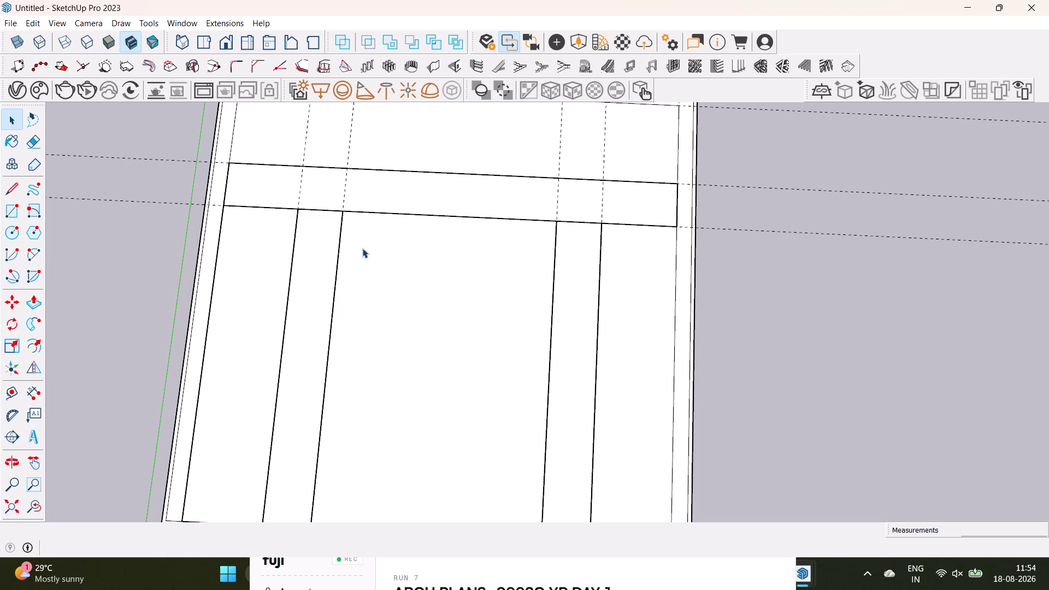
Pan and orbit the view to bring the floor plan's top wall into a straight view.
scroll(down, 3)
middle_drag(411, 209, 472, 323)
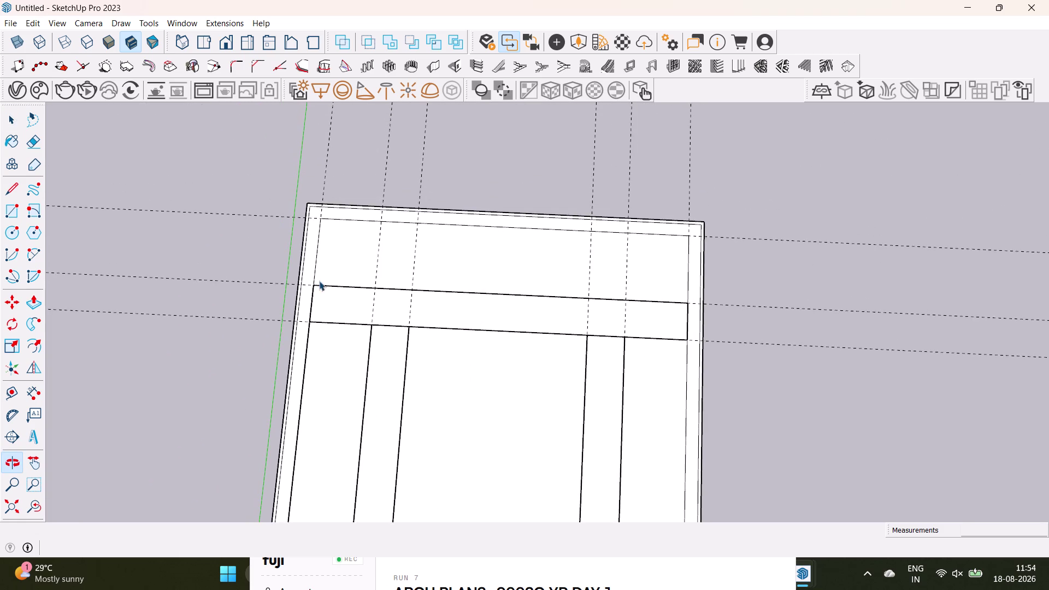
scroll(up, 3)
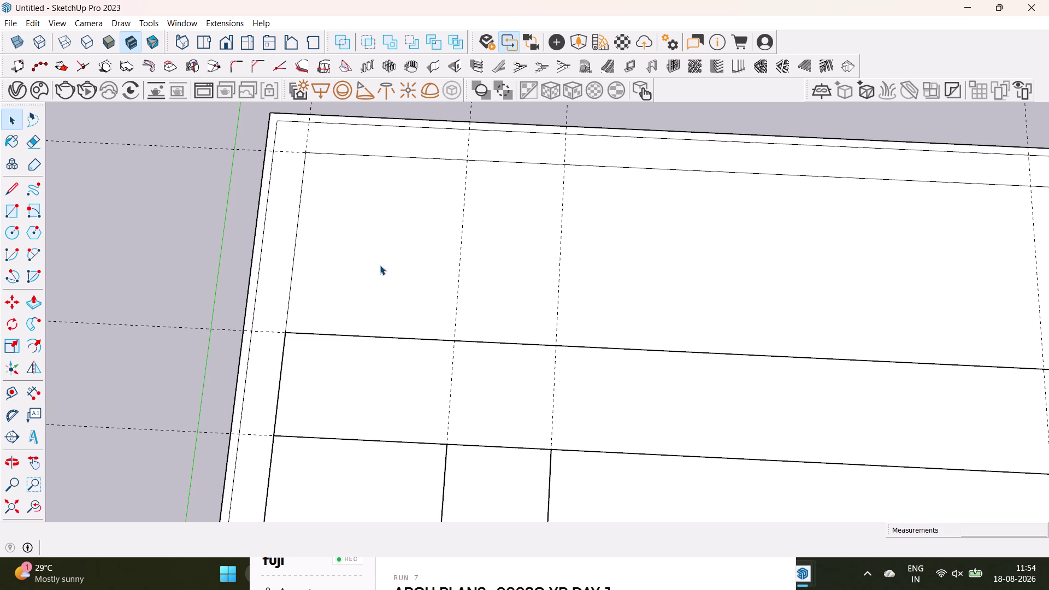
scroll(down, 3)
middle_drag(458, 290, 375, 203)
middle_drag(454, 251, 559, 257)
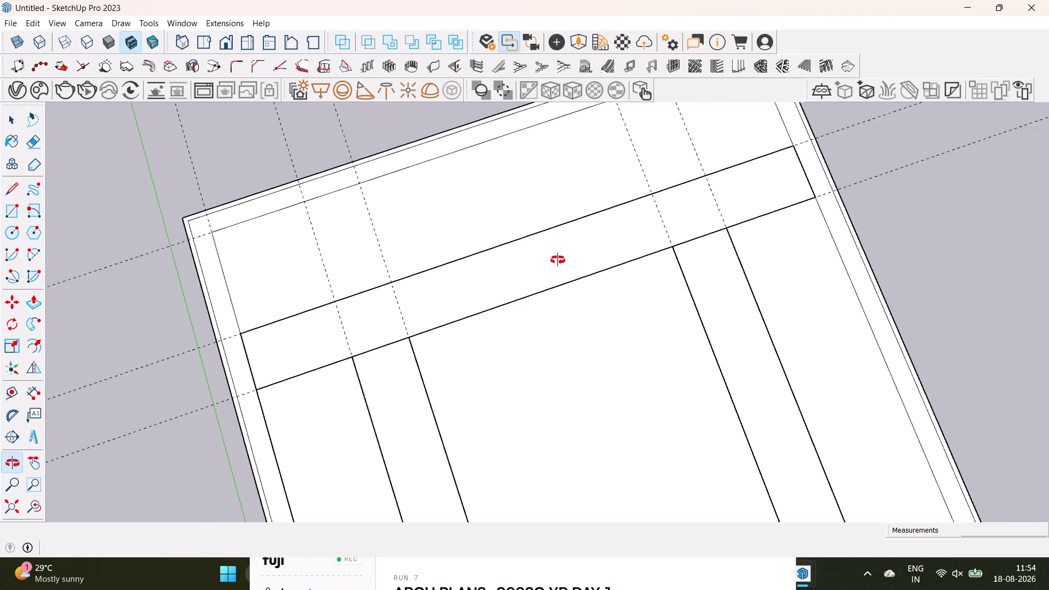
middle_drag(558, 257, 416, 143)
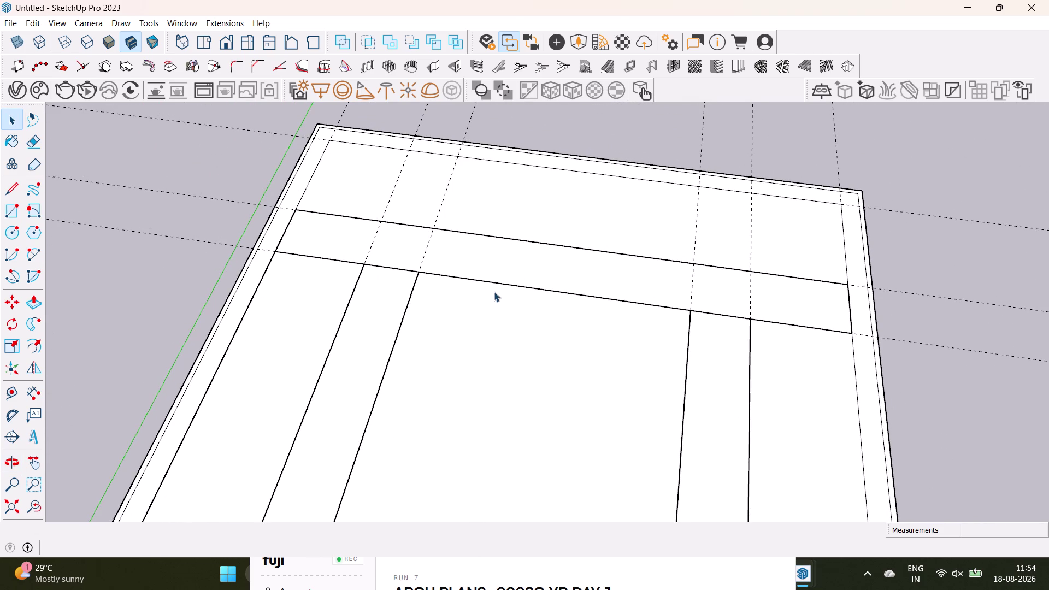
scroll(down, 3)
middle_drag(501, 322, 537, 422)
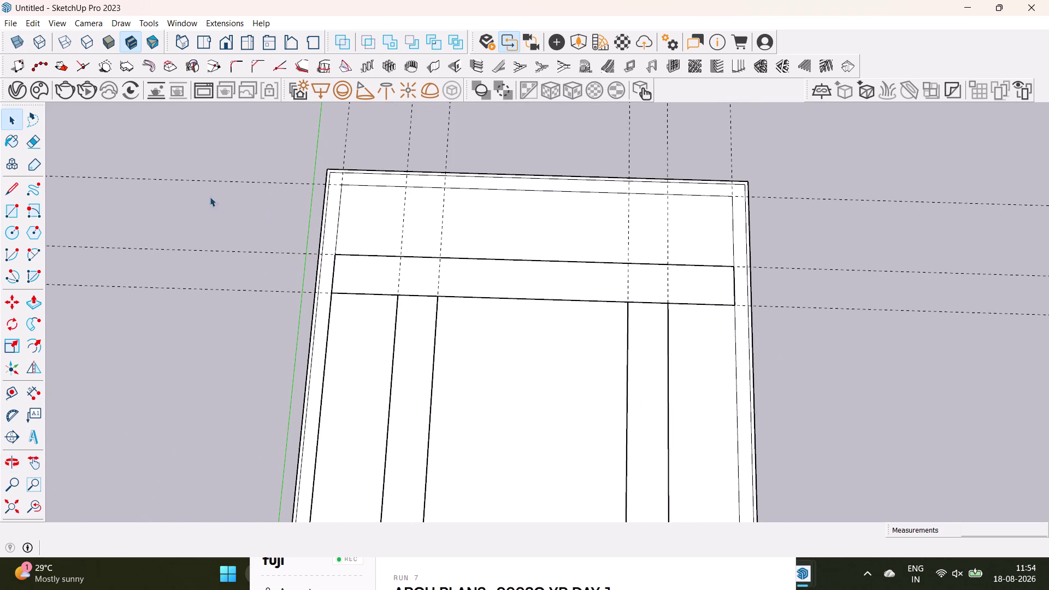
Measure 15' with the Tape Measure from the inner left wall along the top wall.
click(11, 390)
drag(334, 232, 351, 231)
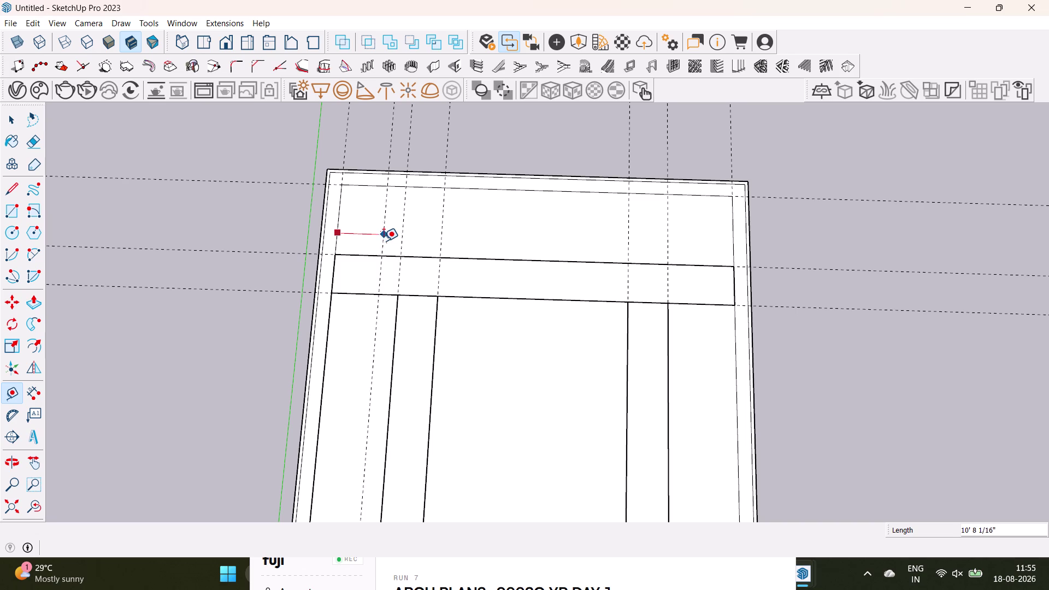
key(space)
click(9, 394)
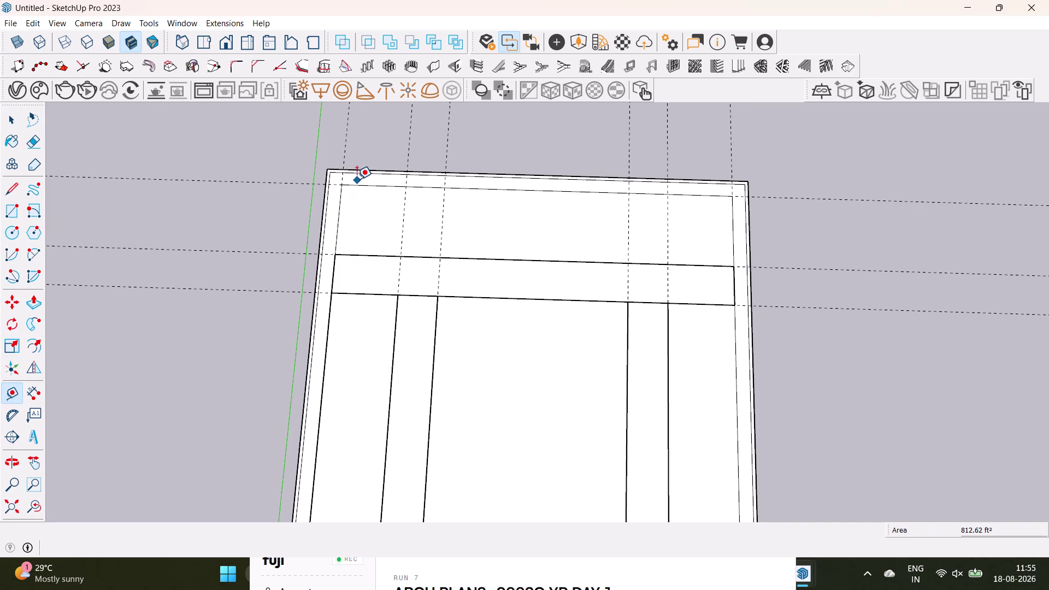
click(362, 186)
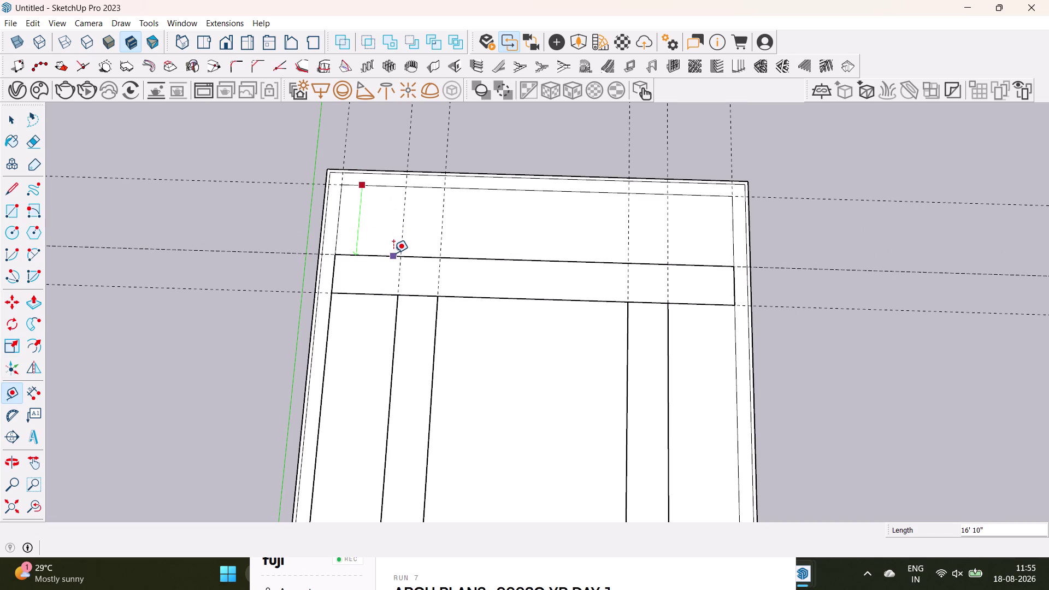
key(space)
drag(6, 390, 15, 385)
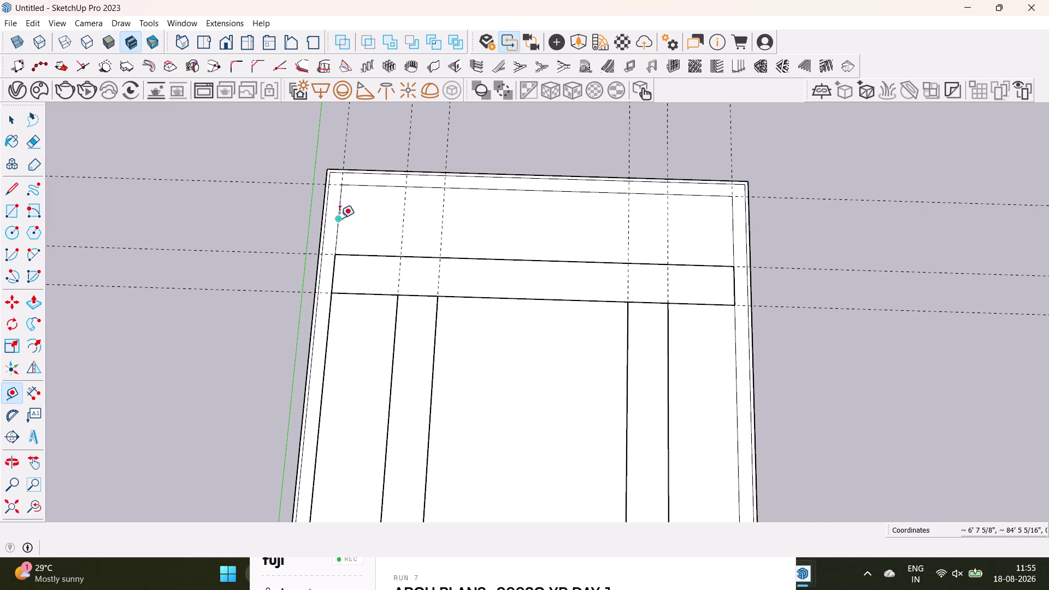
click(337, 217)
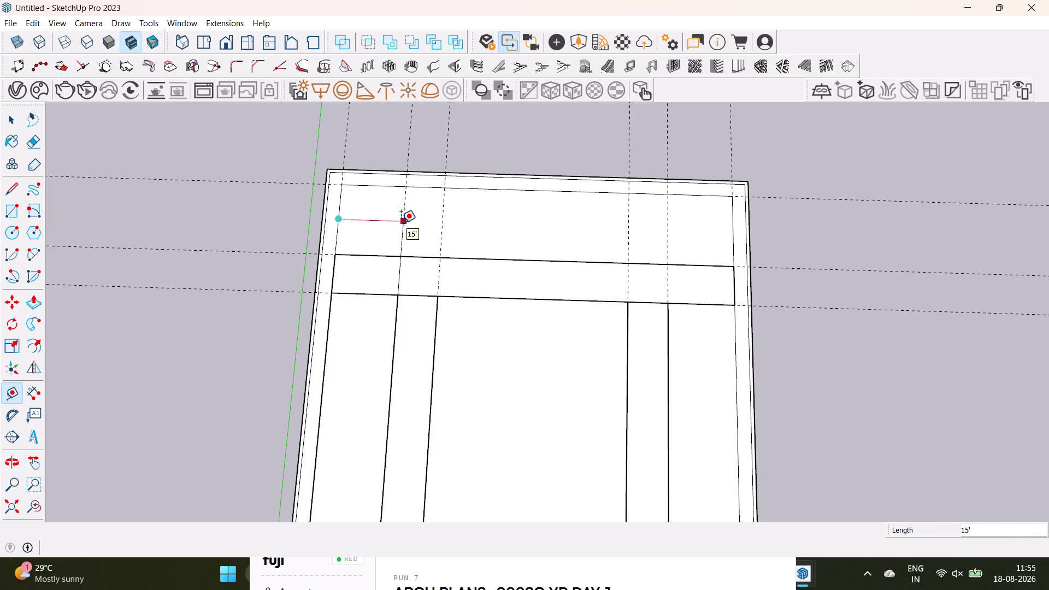